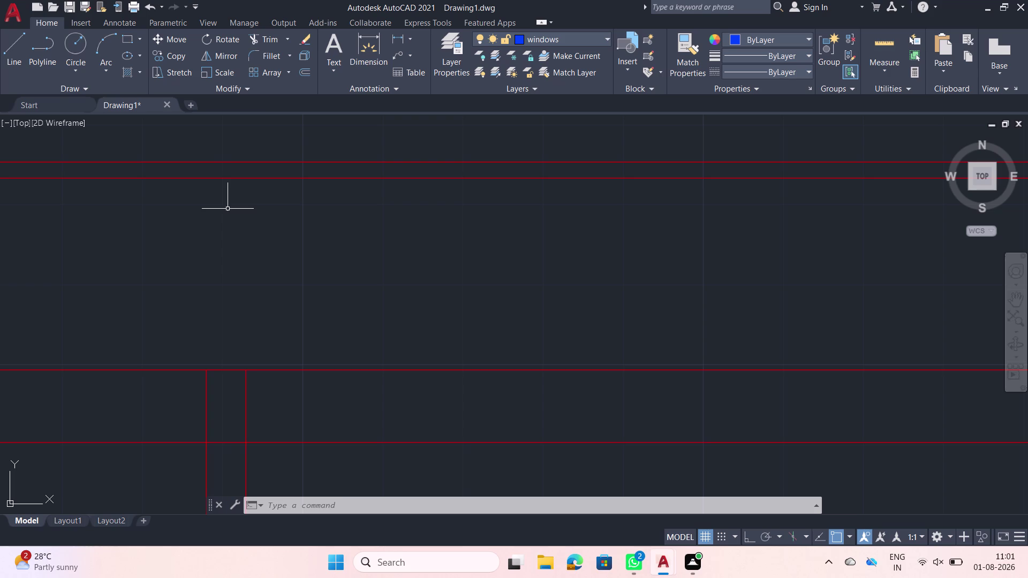
Zoom out and centre the red-walled floor plan, then show the Tool Palettes with architectural samples.
scroll(down, 3)
scroll(down, 3)
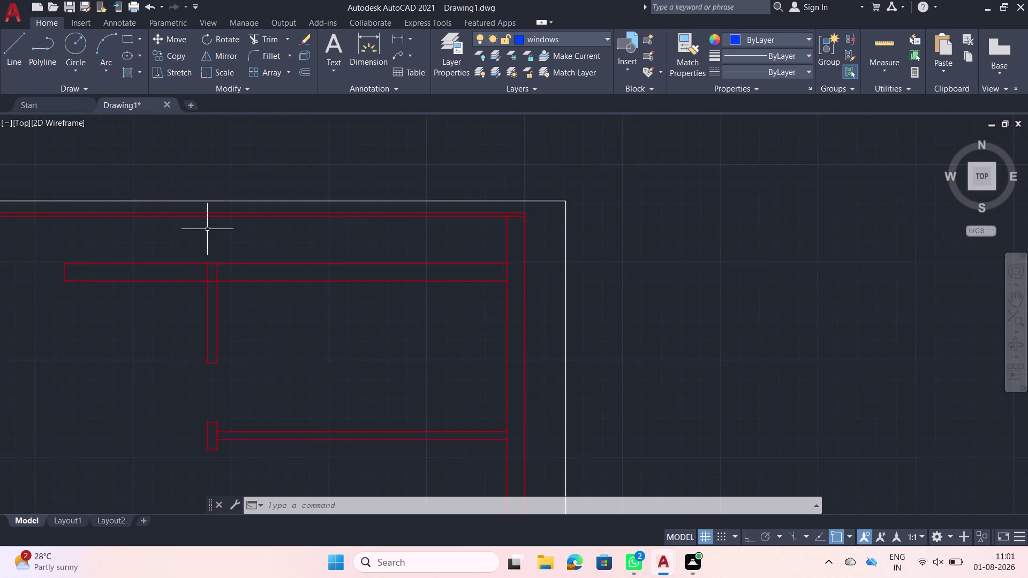
middle_drag(194, 232, 403, 237)
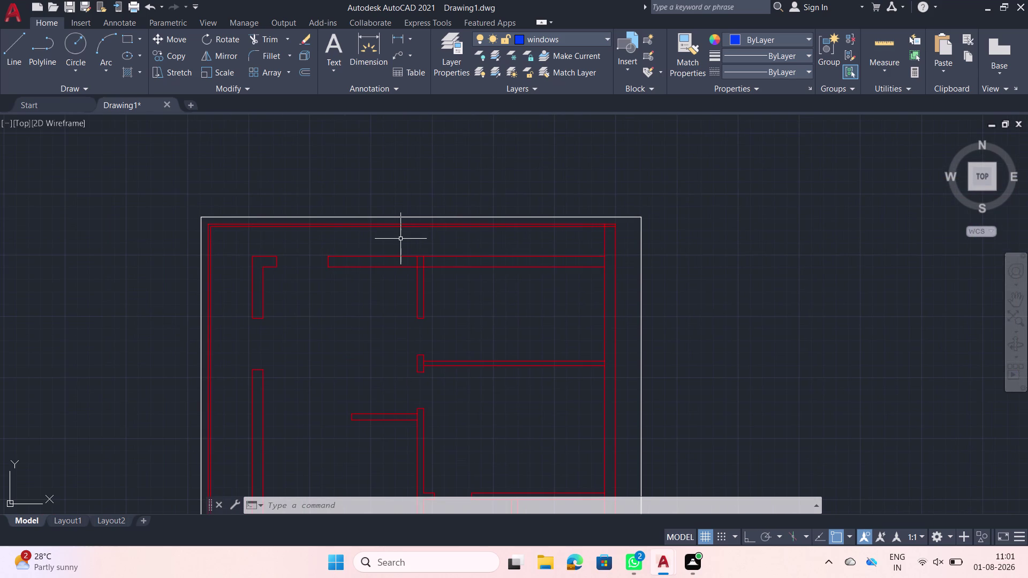
key(ctrl+3)
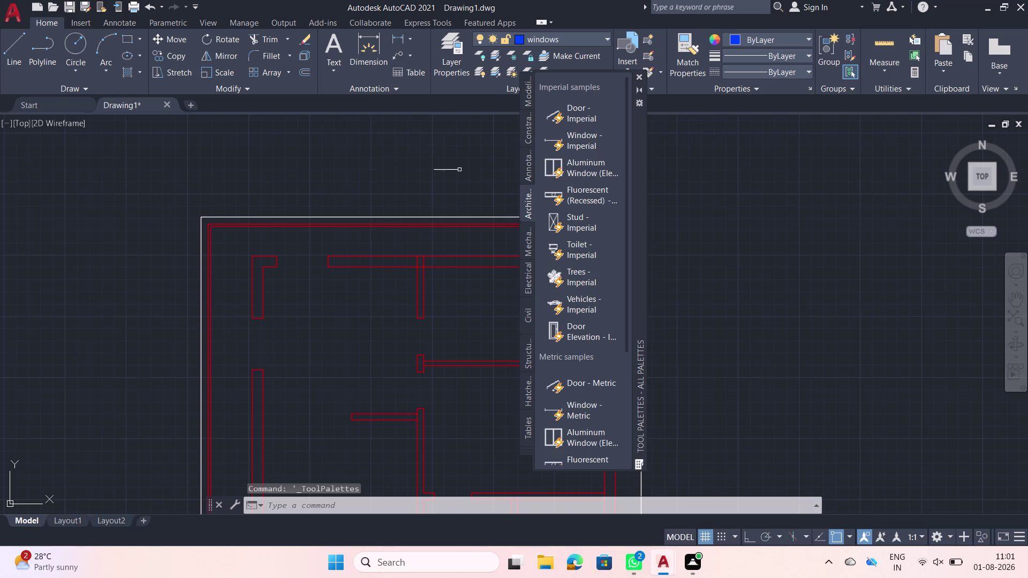
Pick the Door - Imperial sample, move it into the plan, and hide the Tool Palettes.
click(569, 113)
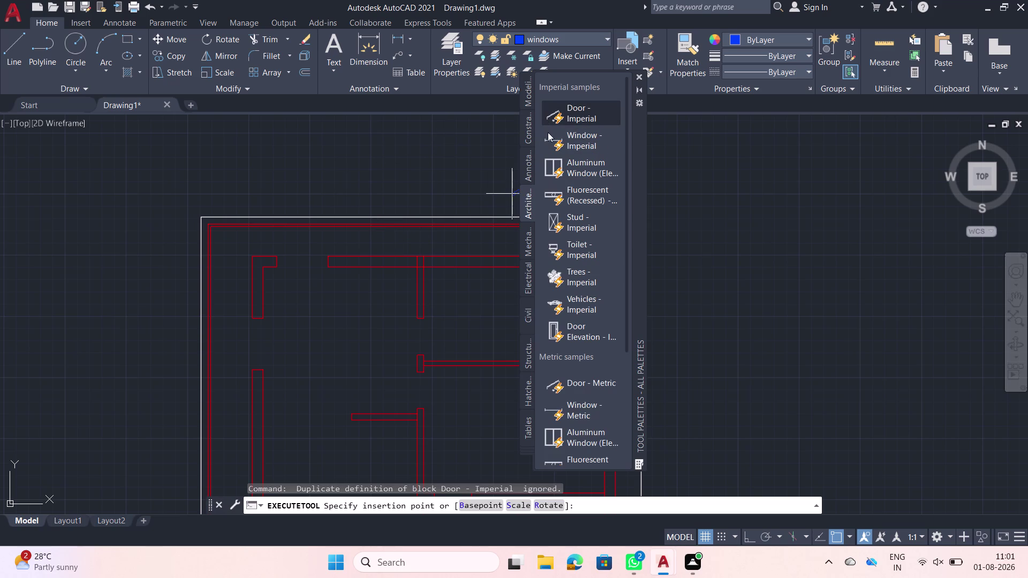
click(150, 195)
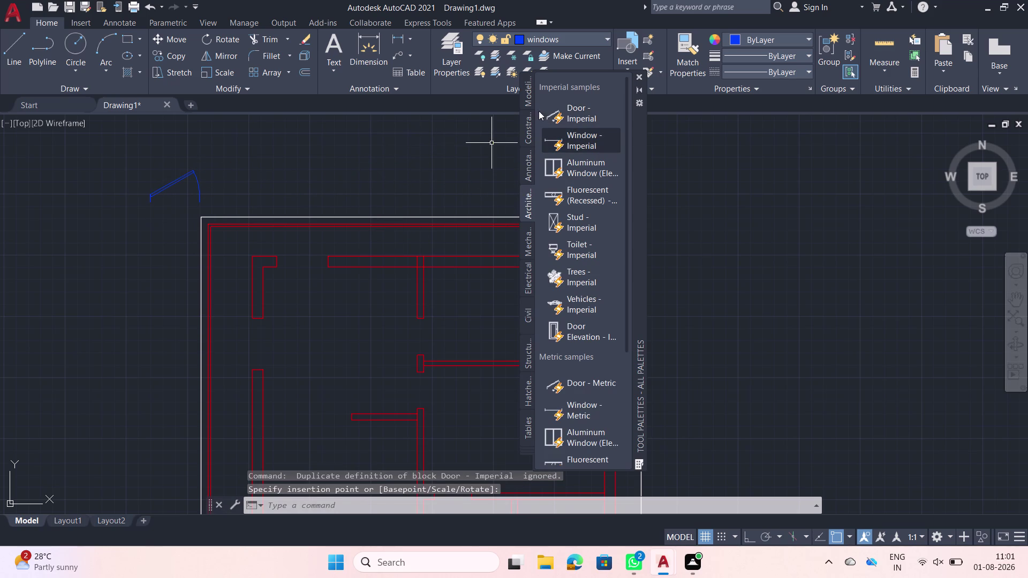
click(641, 75)
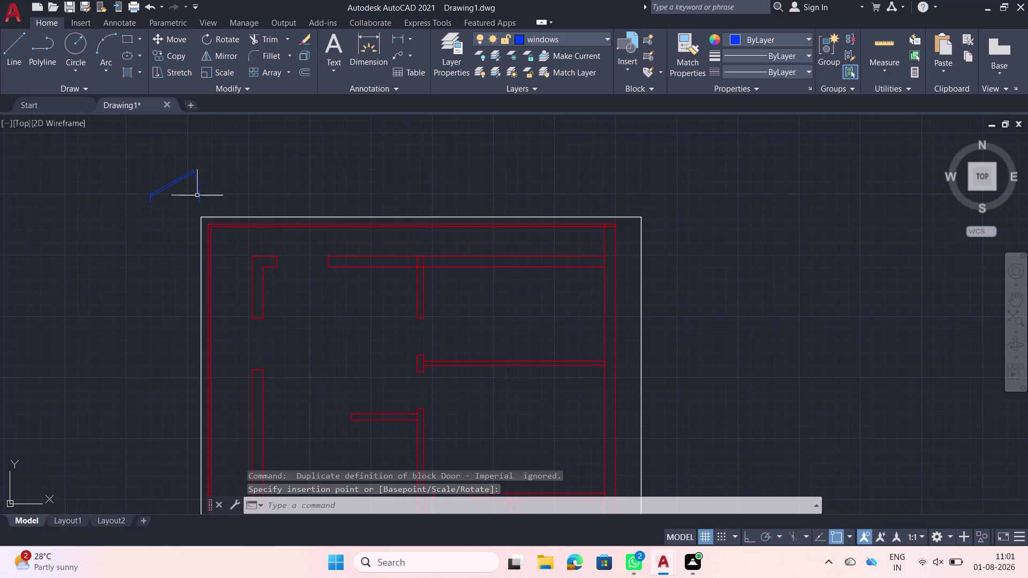